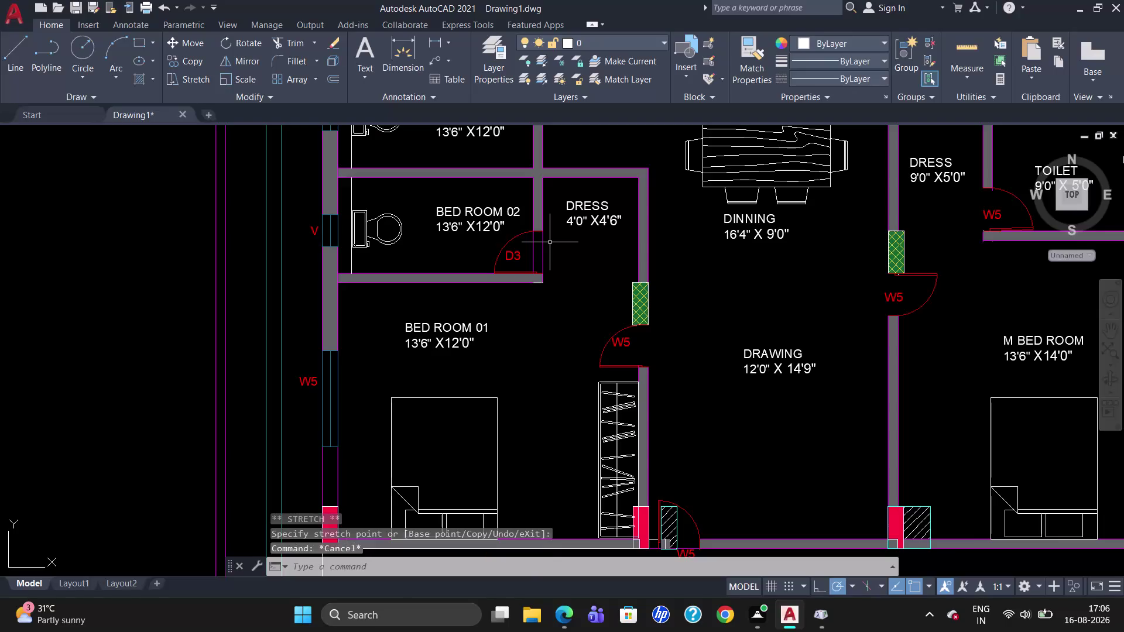
Change the W5 label beside Bedroom 01 to D2.
scroll(down, 3)
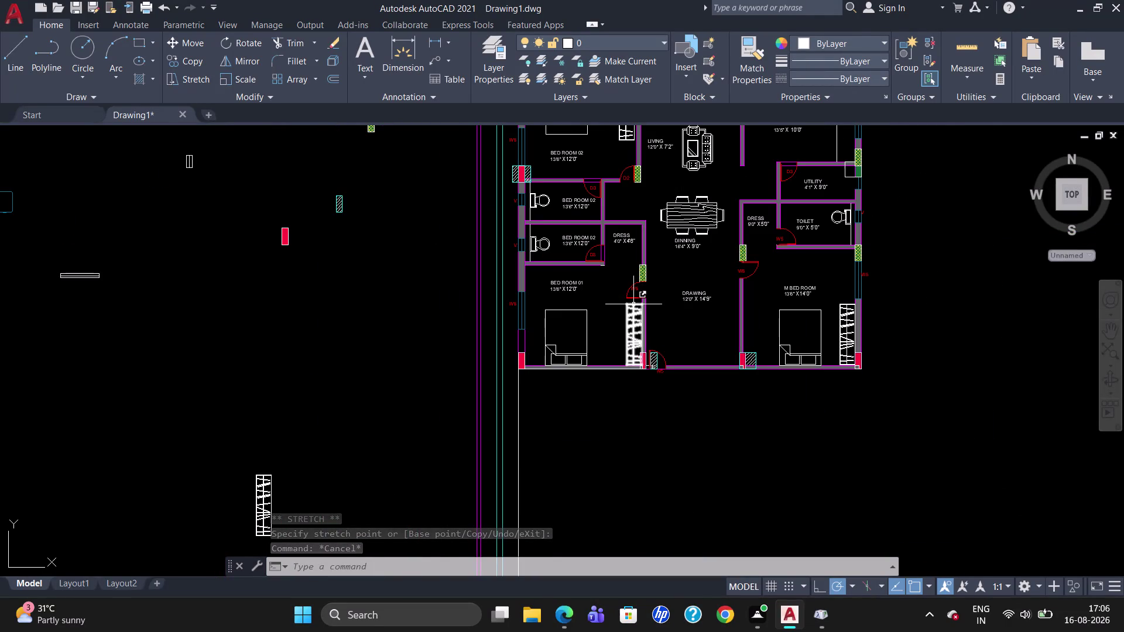
double_click(636, 290)
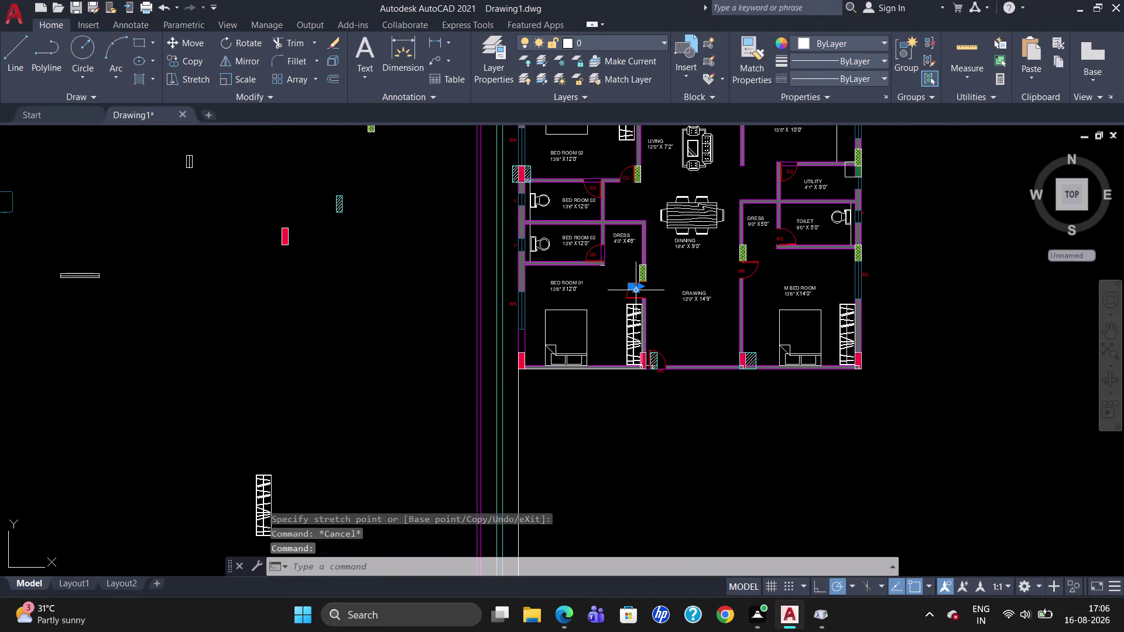
scroll(up, 3)
click(645, 290)
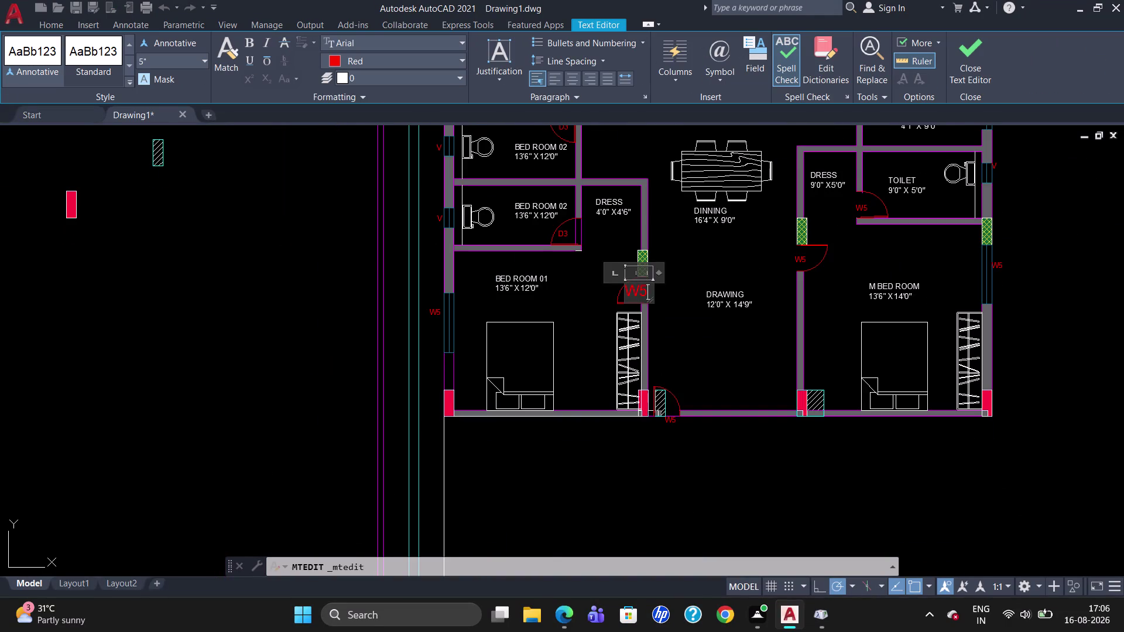
key(BackSpace)
key(BackSpace)
key(BackSpace)
key(d)
key(2)
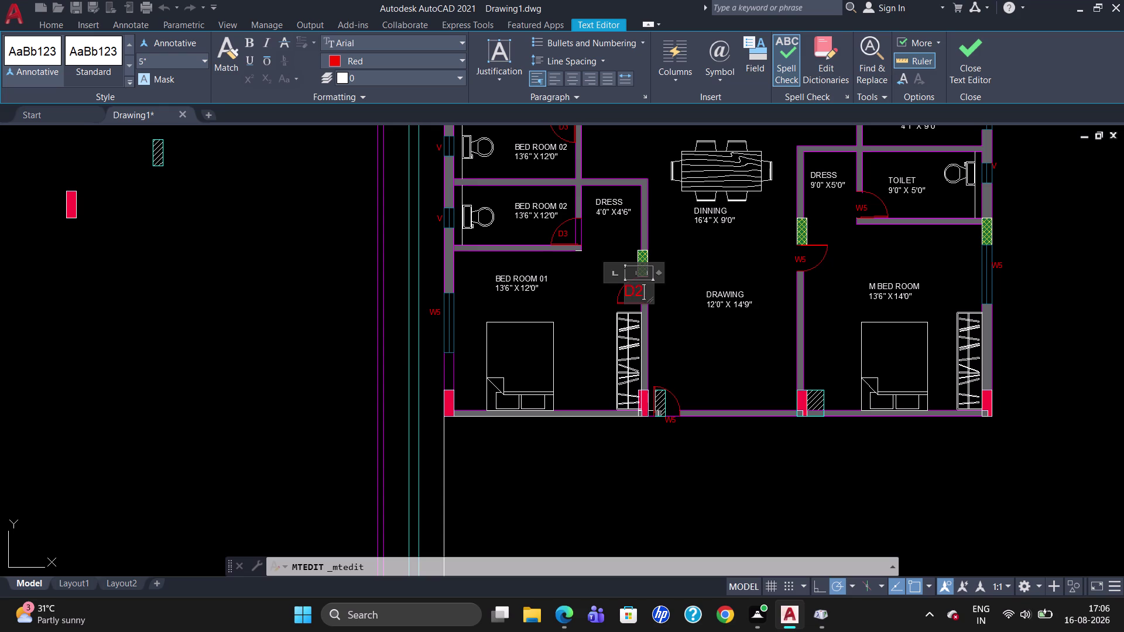
click(670, 423)
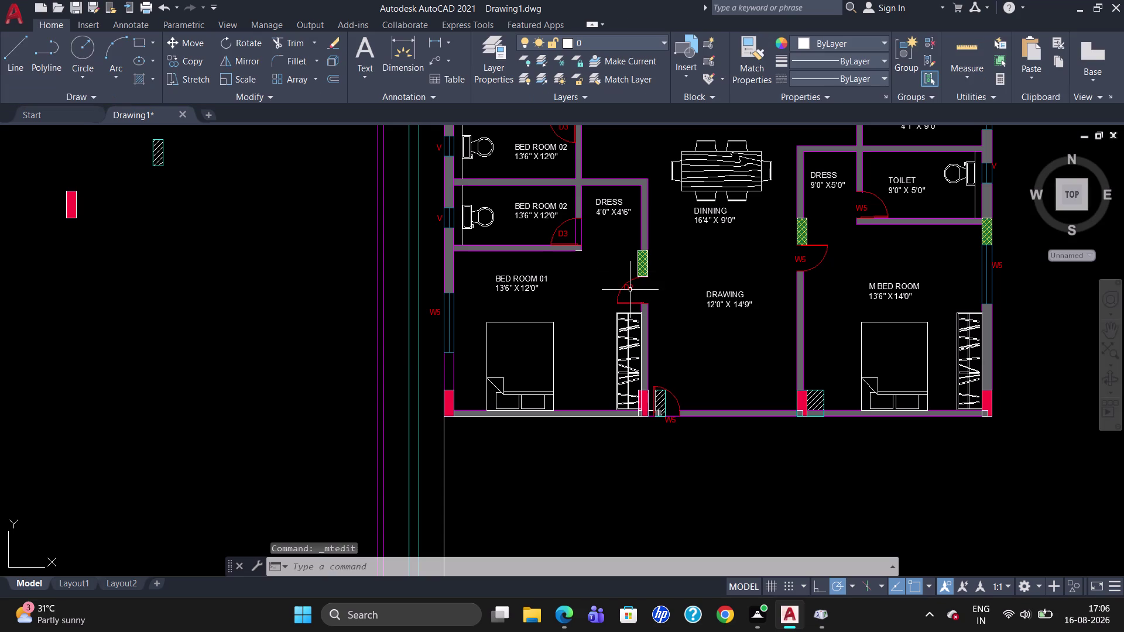
Try stretching the Bedroom 01 door, then cancel the stretch.
click(630, 287)
drag(627, 283, 631, 289)
click(631, 289)
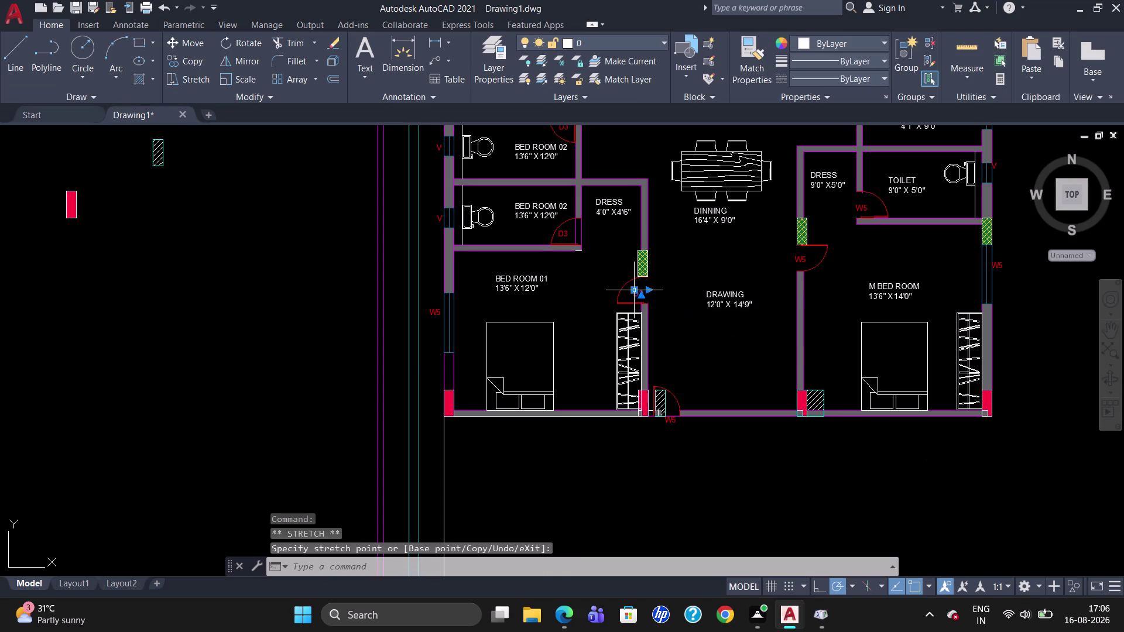
key(Escape)
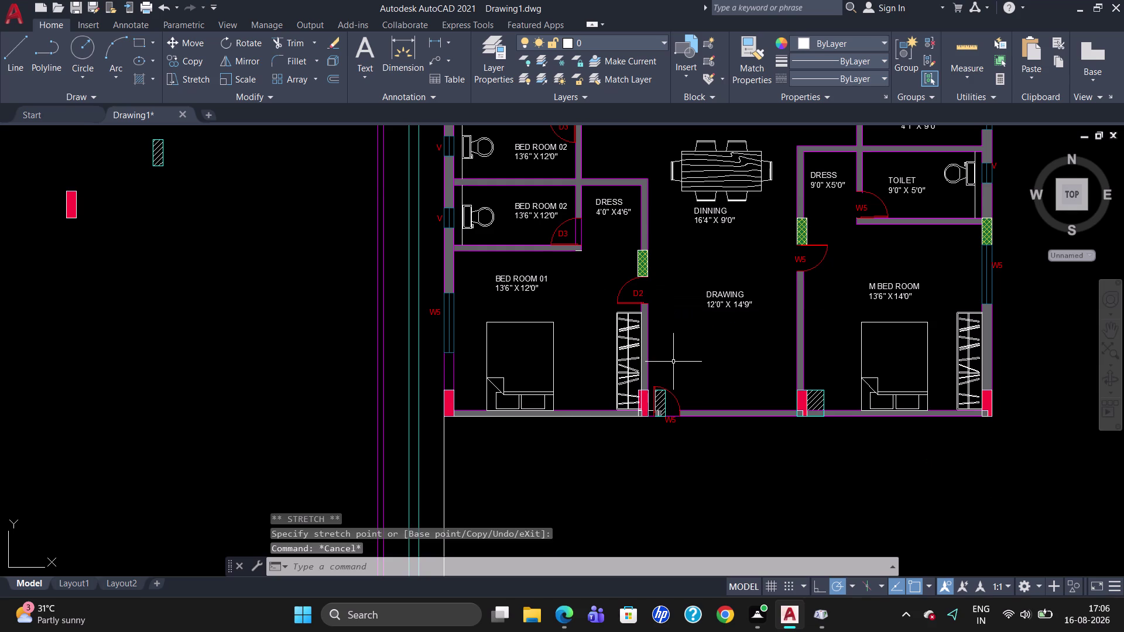
Change the entrance door's W5 label to D1.
scroll(up, 3)
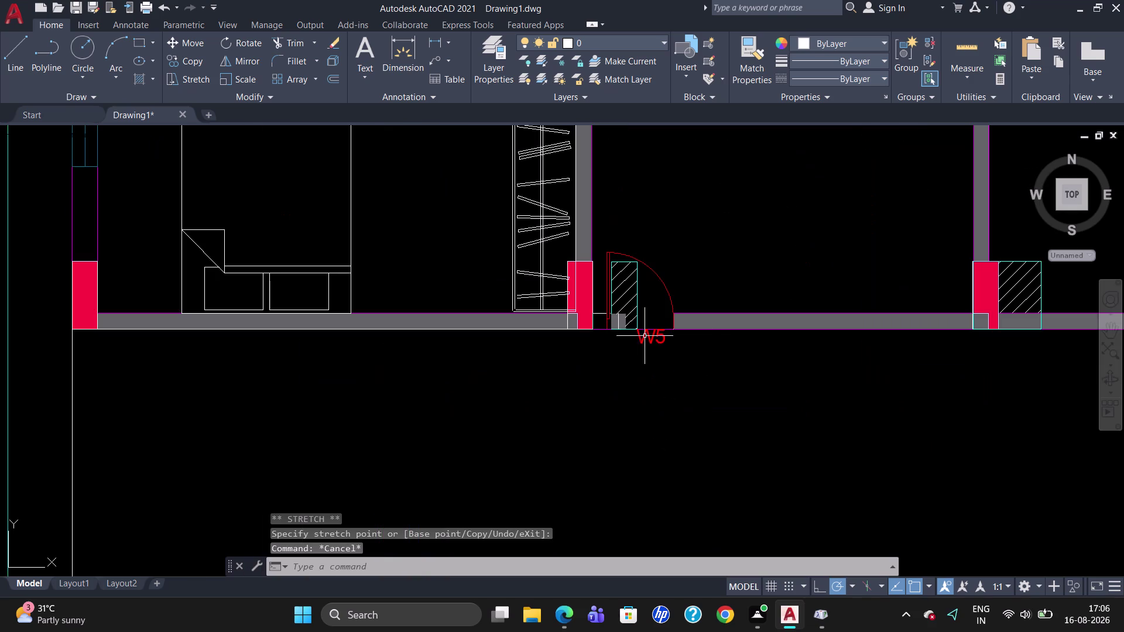
double_click(649, 336)
click(664, 339)
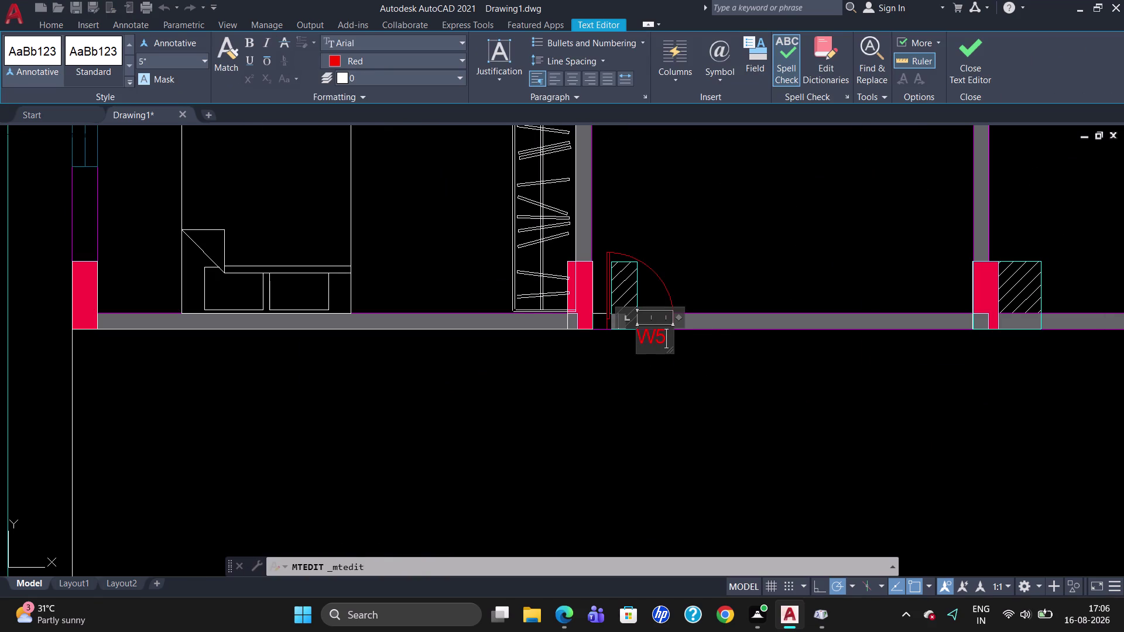
key(BackSpace)
key(BackSpace)
text(D)
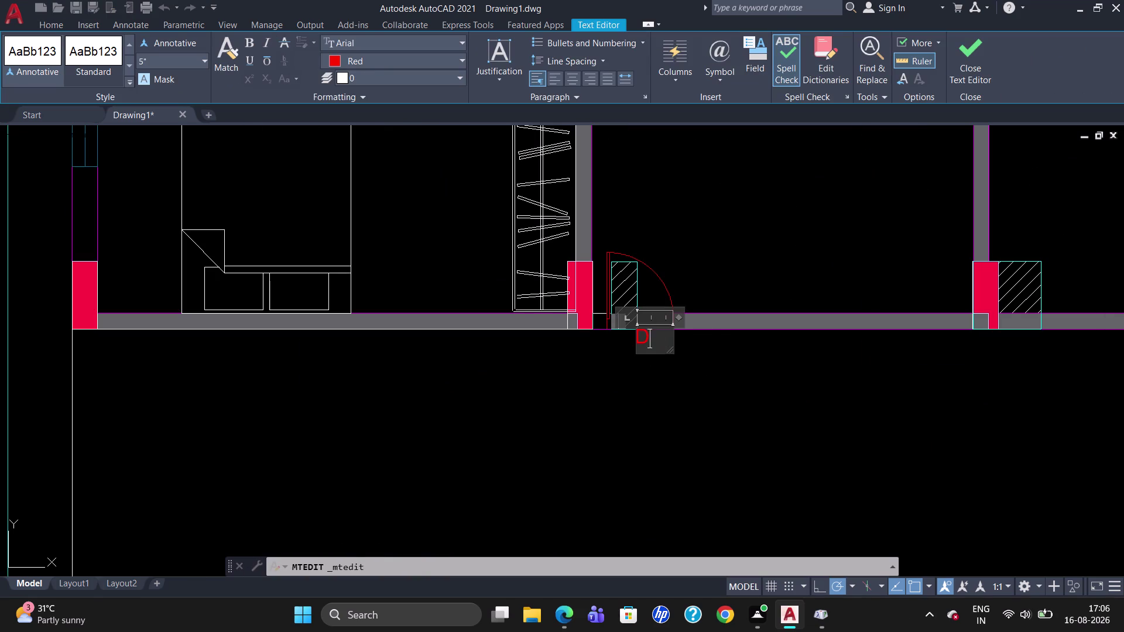
text(1)
drag(667, 349, 669, 356)
click(669, 356)
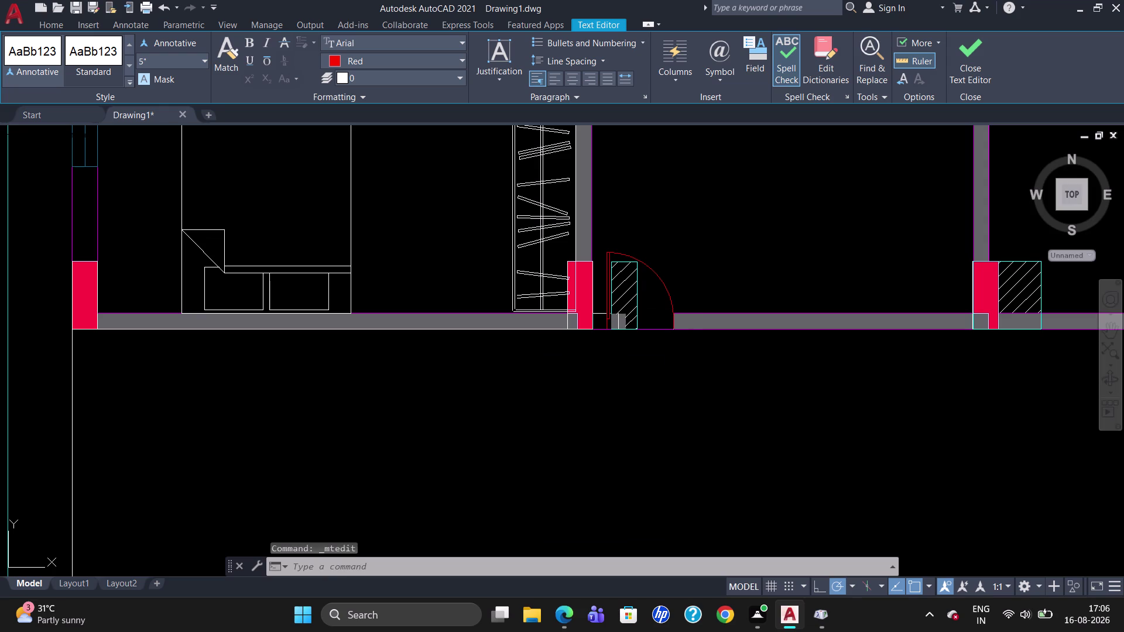
scroll(down, 3)
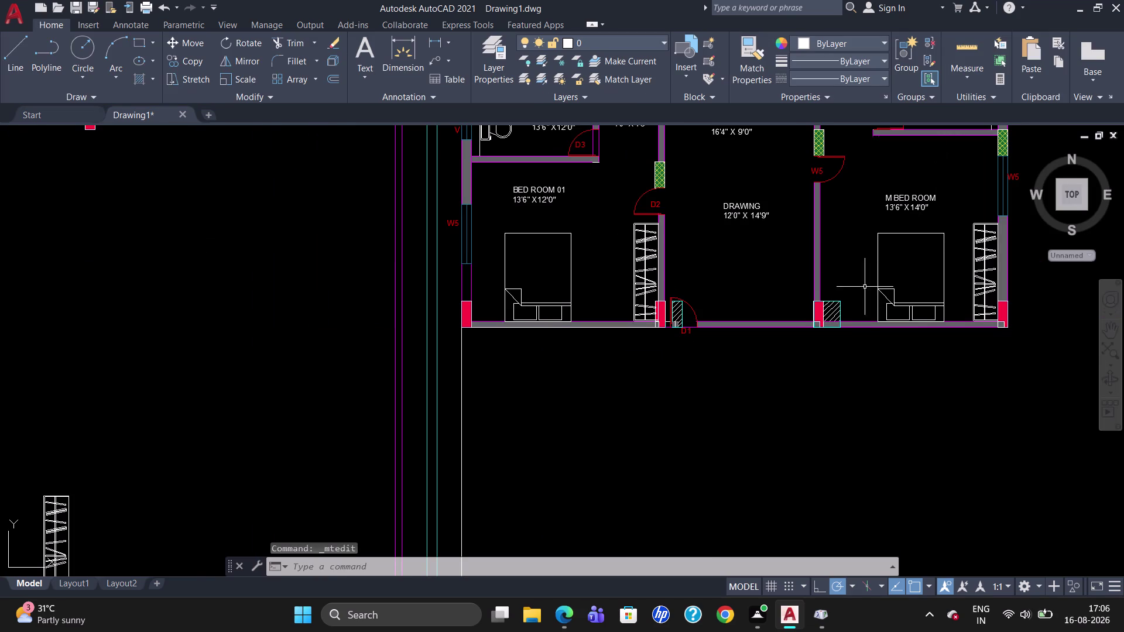
Zoom to the M Bed Room door and open its W5 tag in the Text Editor.
scroll(up, 3)
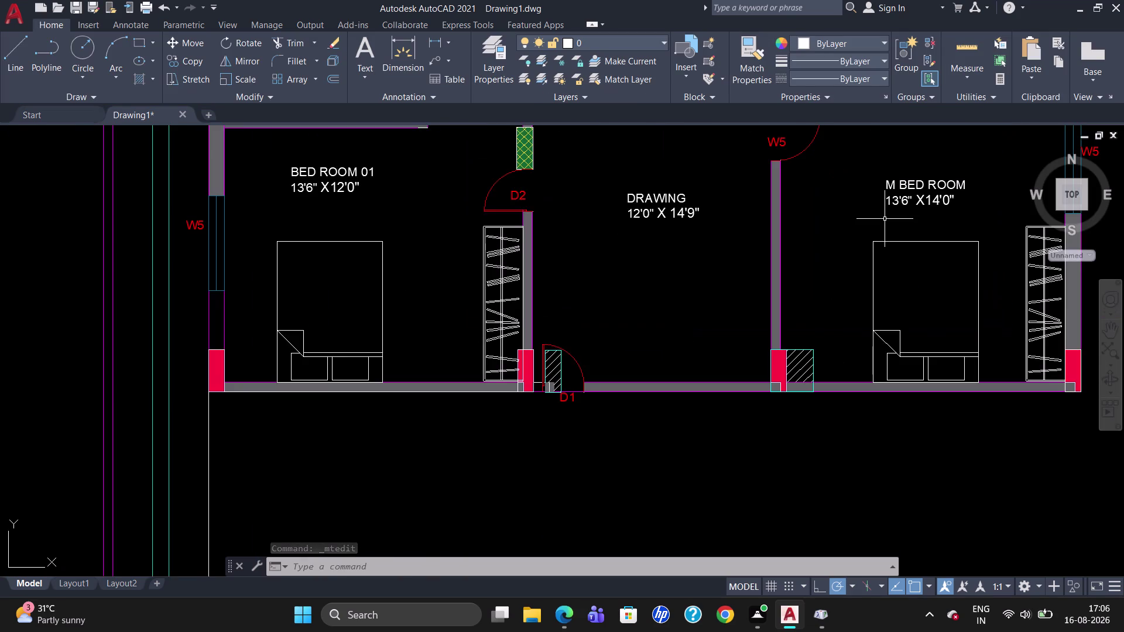
scroll(down, 3)
scroll(up, 3)
scroll(down, 3)
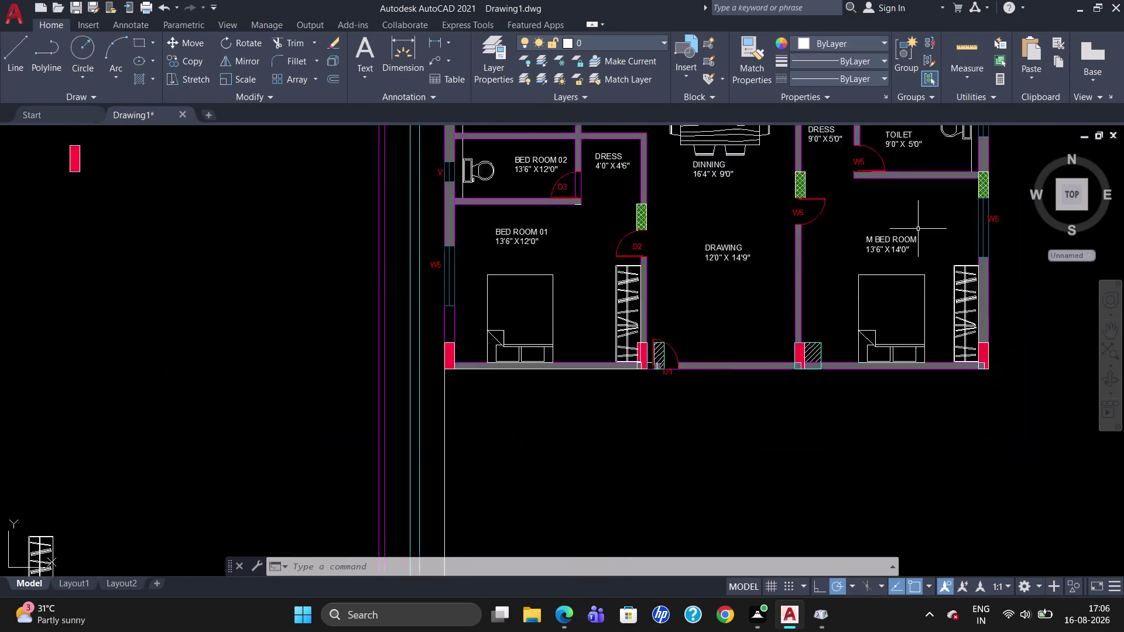
scroll(up, 3)
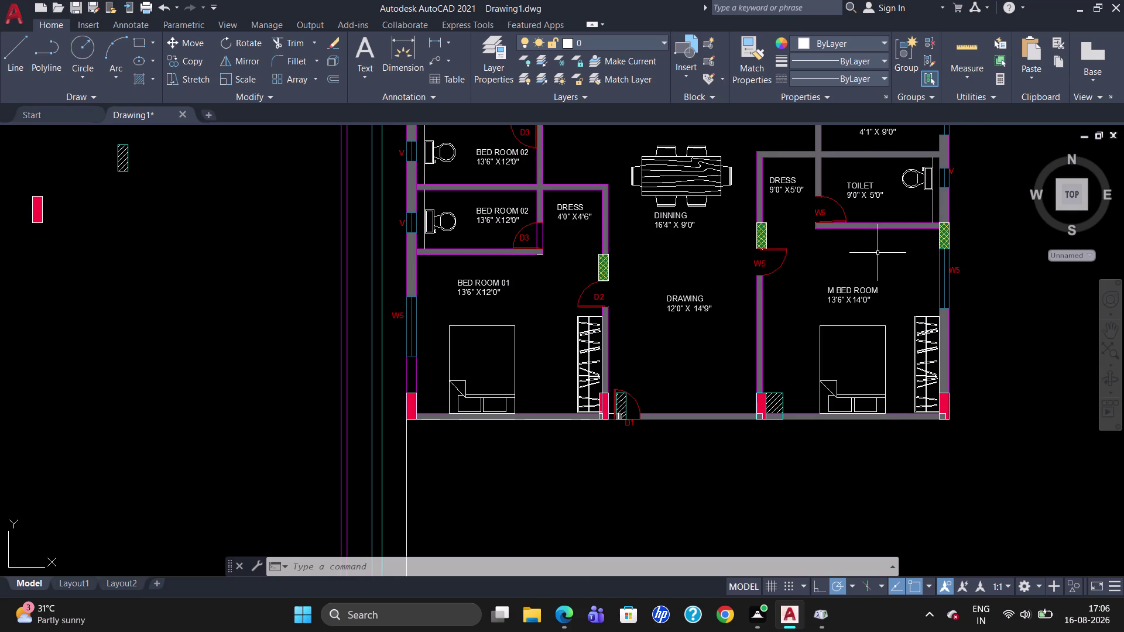
scroll(up, 3)
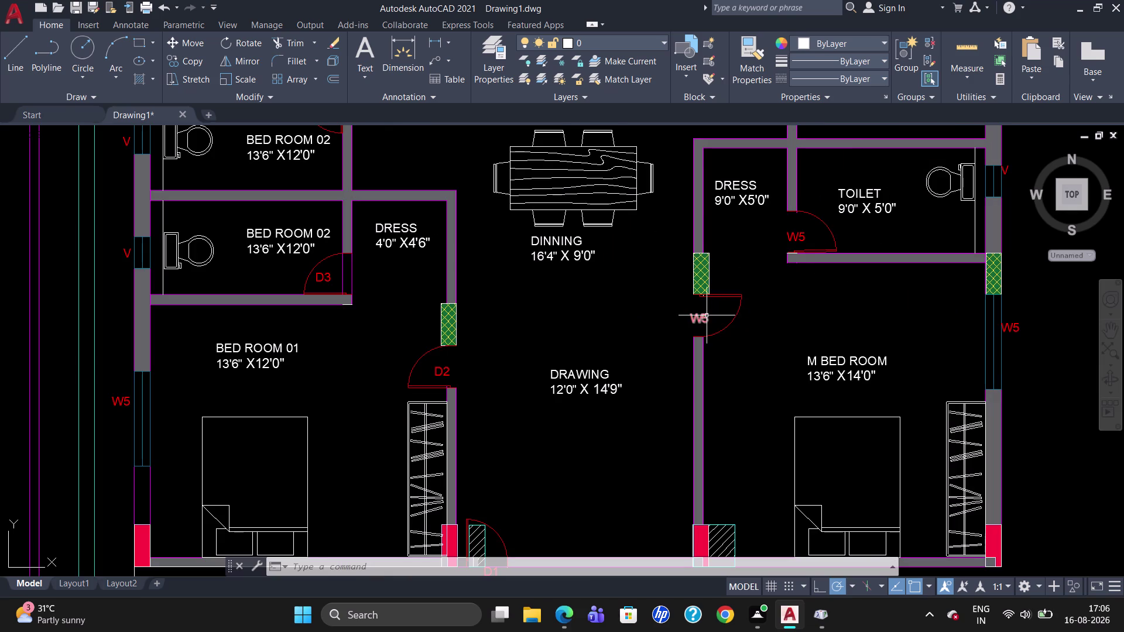
double_click(705, 317)
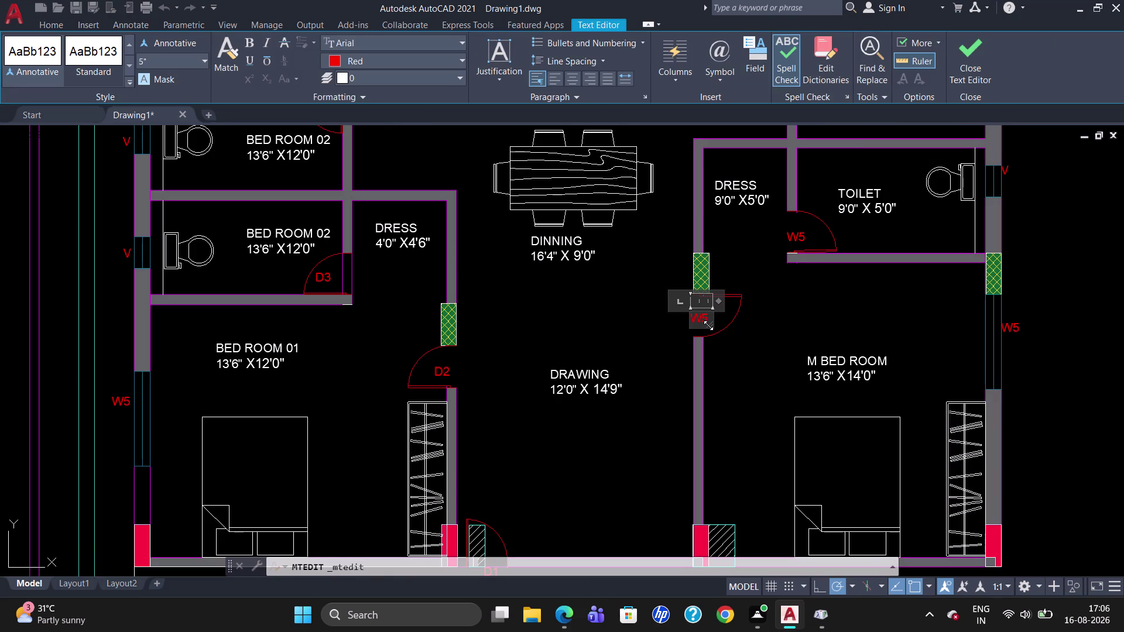
Replace the master bedroom door's W5 text with D2.
key(Right)
key(Right)
key(Right)
key(BackSpace)
key(BackSpace)
text(D2)
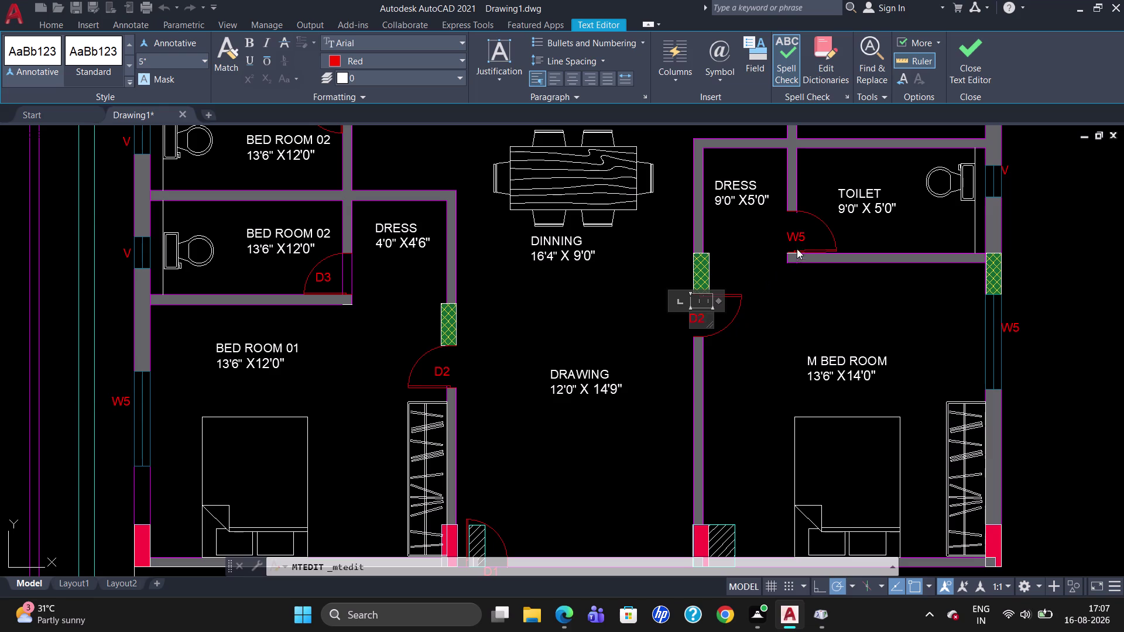
click(802, 237)
Change the toilet door's W5 label to D3 and keep the text changes.
double_click(802, 238)
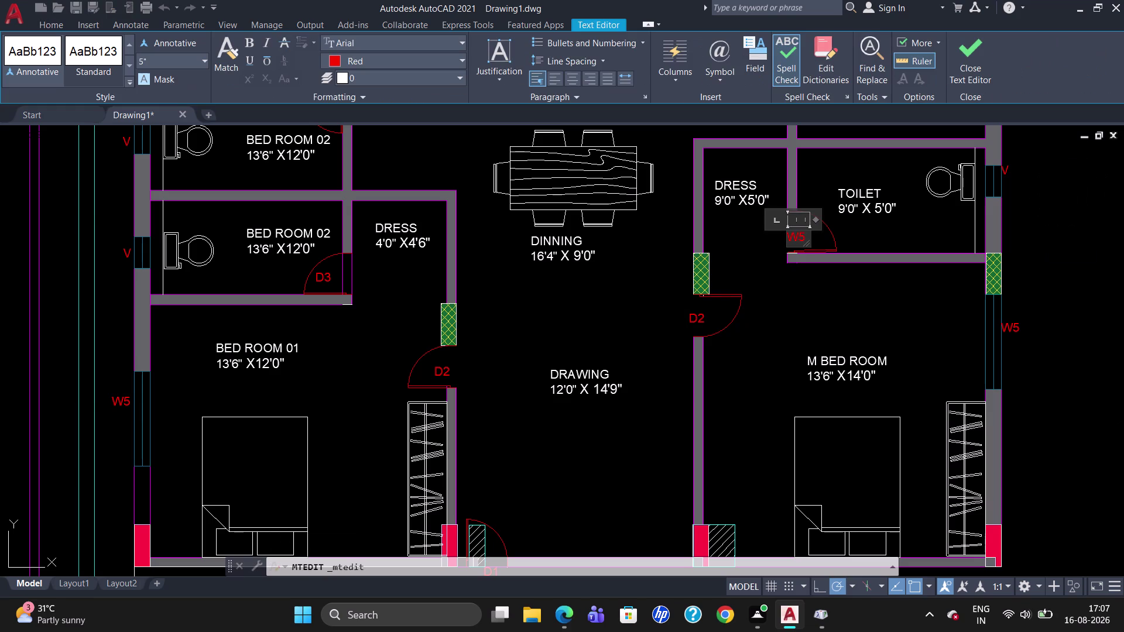
key(Right)
key(Right)
key(BackSpace)
key(BackSpace)
key(BackSpace)
text(D3)
key(Escape)
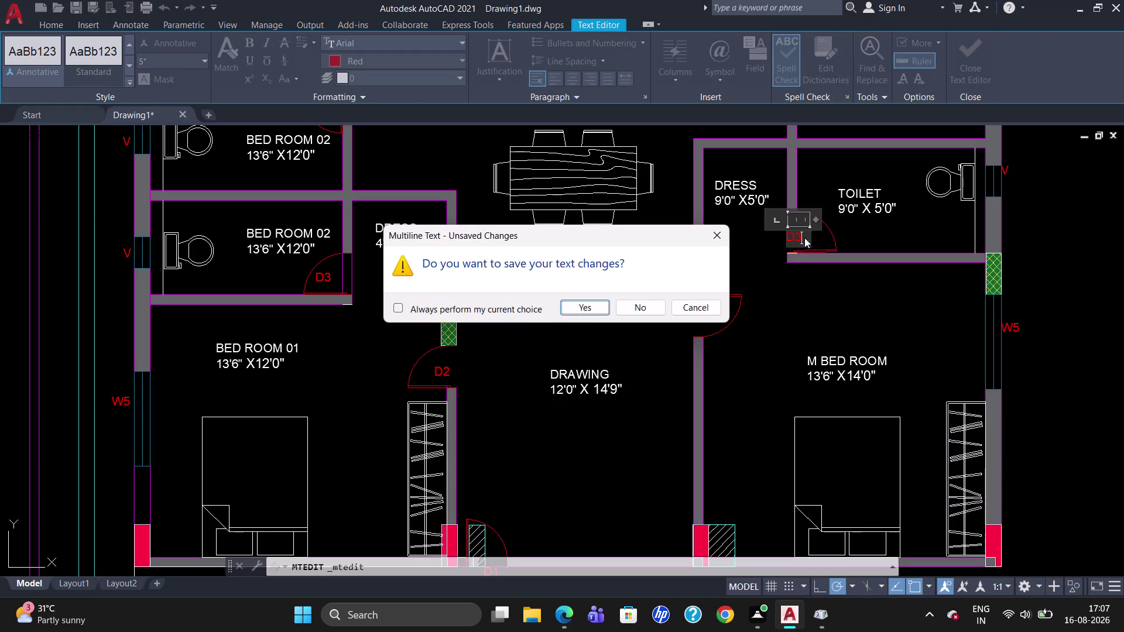
click(574, 315)
scroll(down, 3)
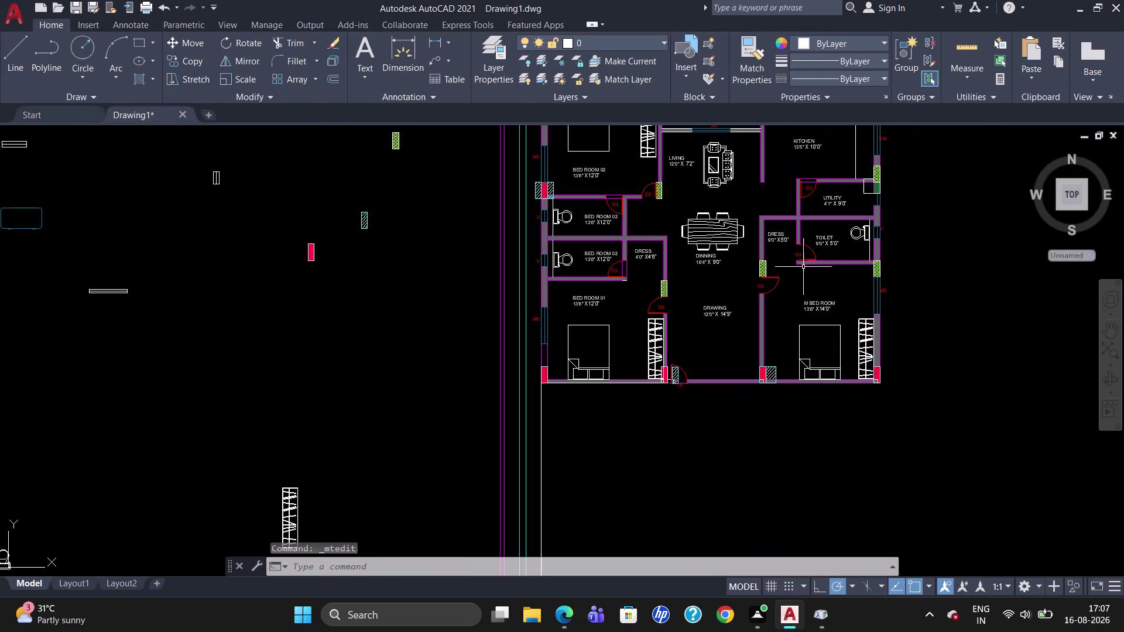
scroll(up, 3)
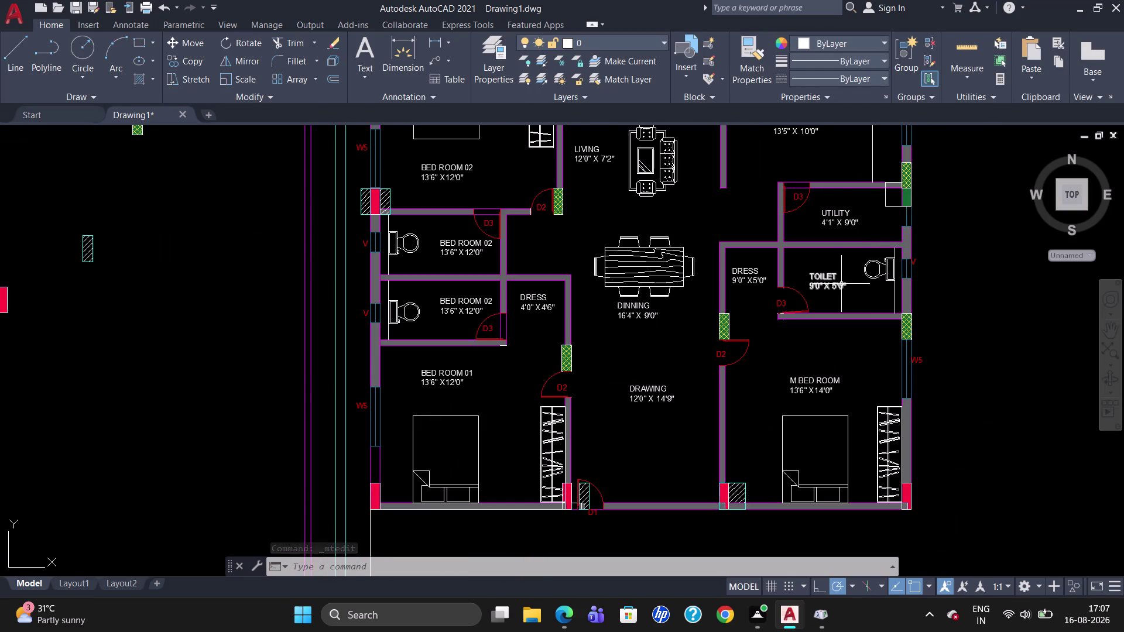
click(915, 263)
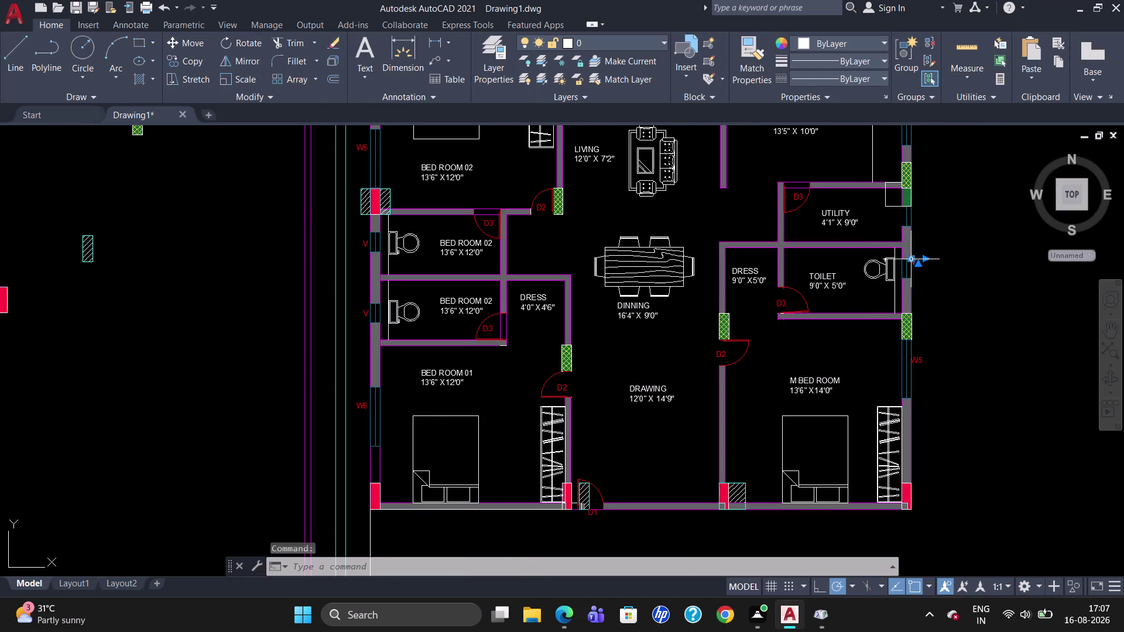
click(914, 260)
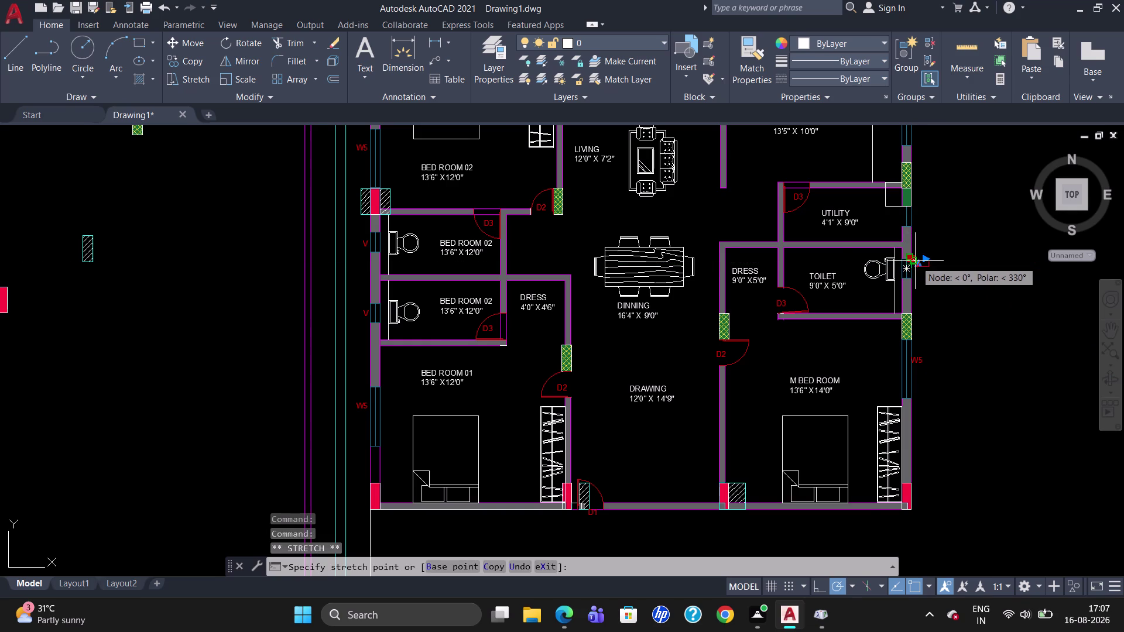
scroll(up, 3)
click(914, 264)
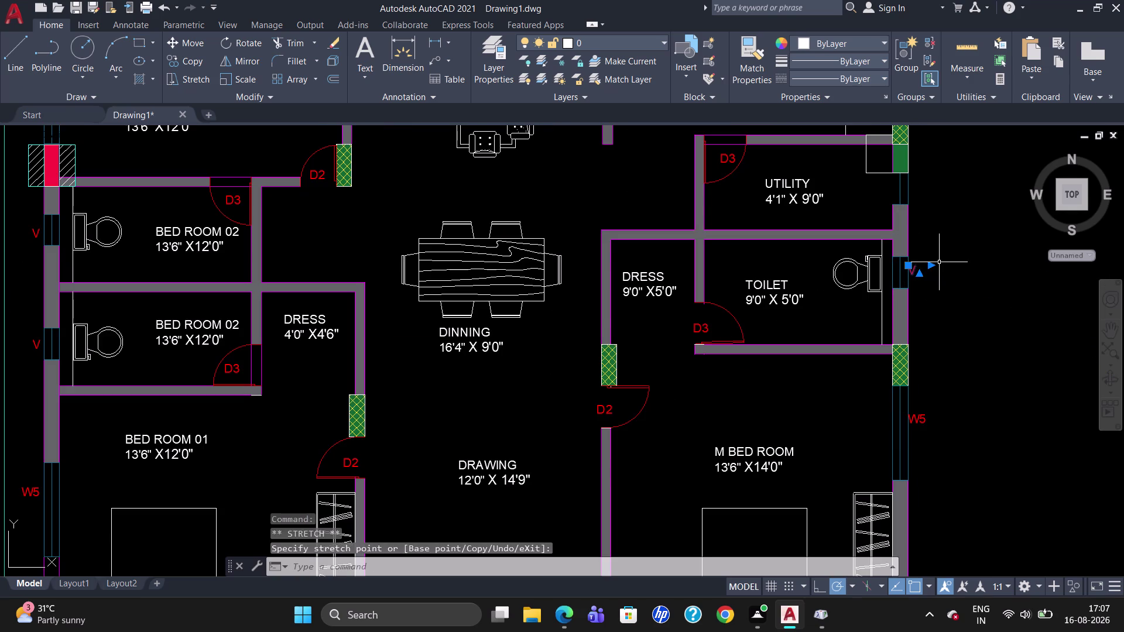
click(911, 267)
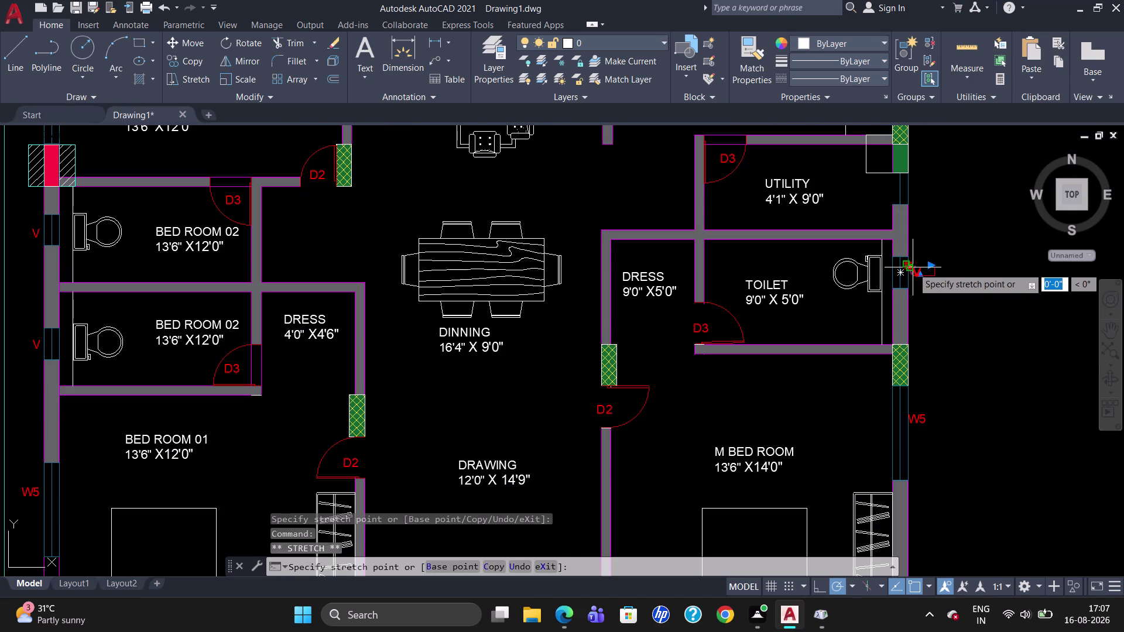
click(914, 269)
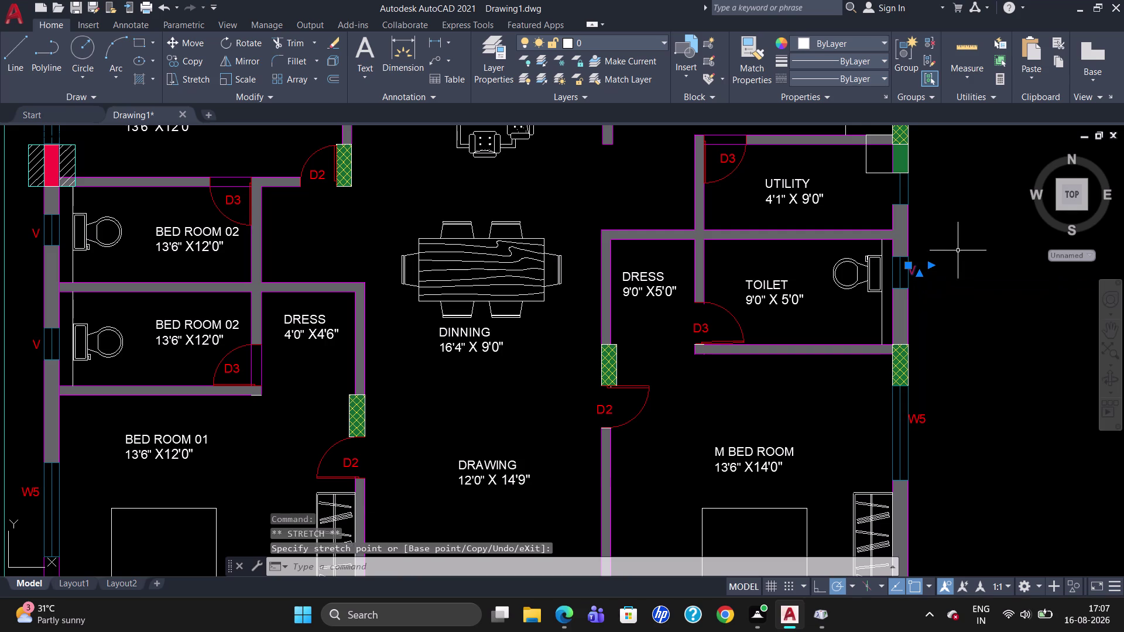
key(Escape)
scroll(down, 3)
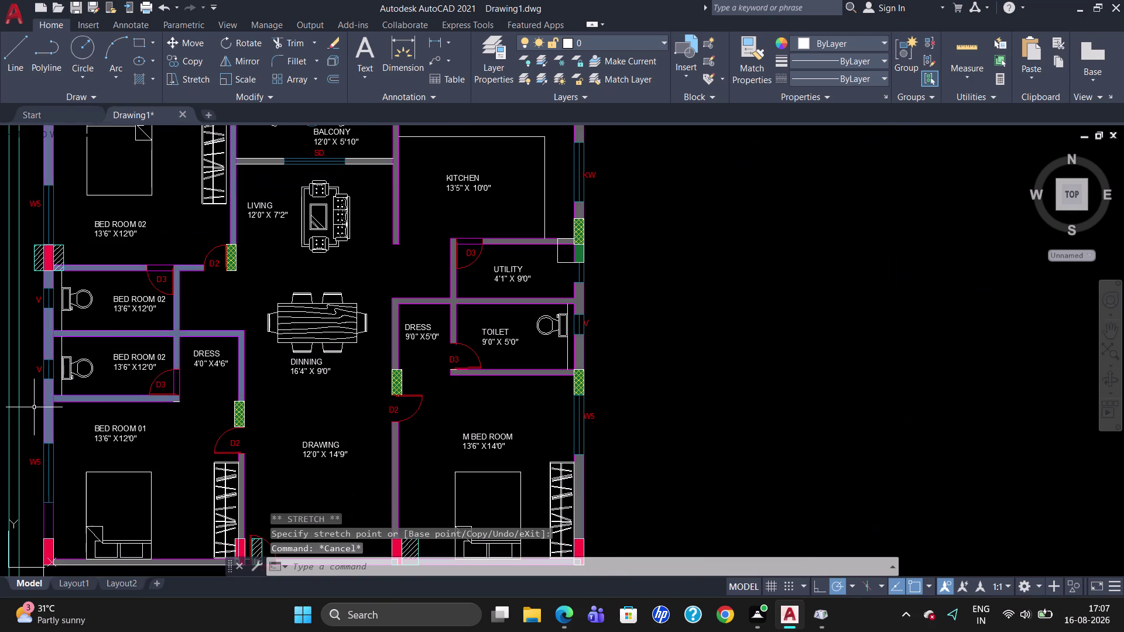
scroll(down, 3)
scroll(up, 3)
scroll(down, 3)
scroll(up, 3)
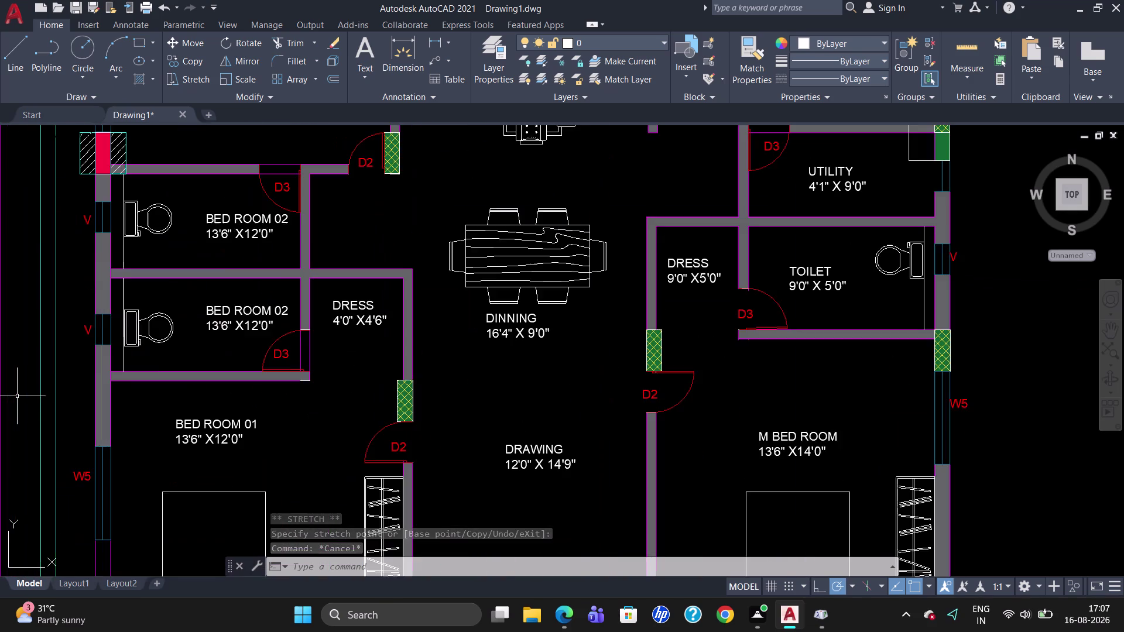
scroll(down, 3)
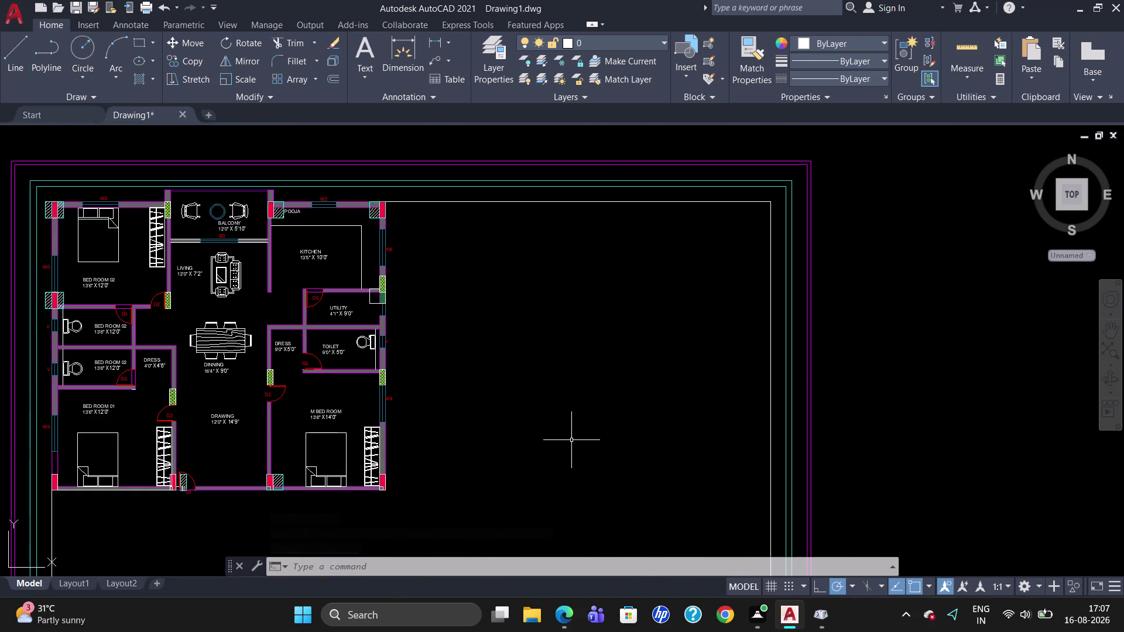